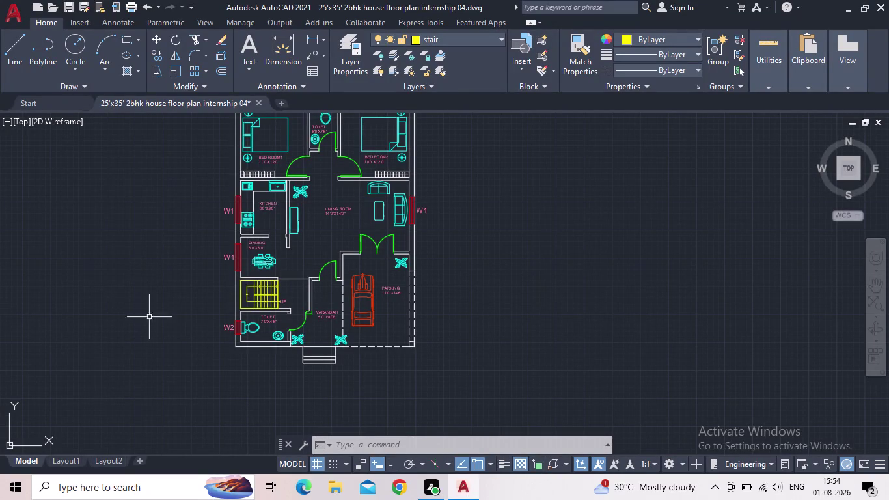
Pan around the house floor plan, then bring up the list of its ten layers.
middle_drag(149, 283, 160, 337)
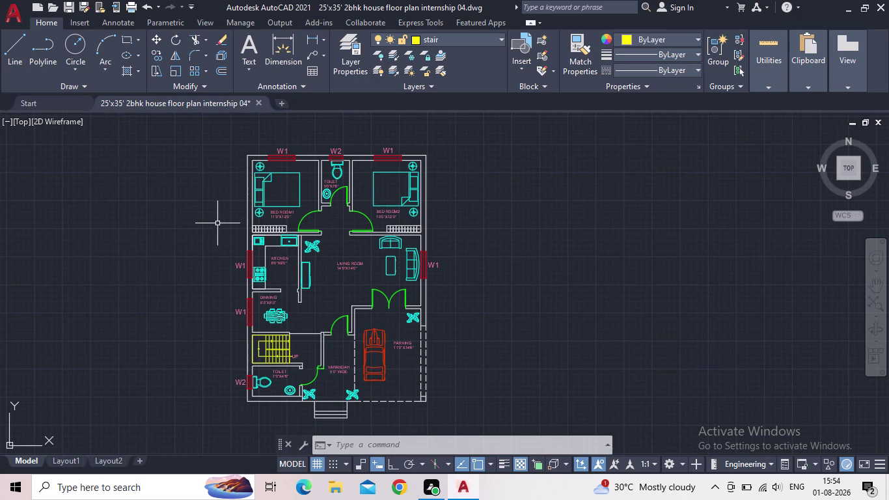
scroll(up, 3)
scroll(down, 3)
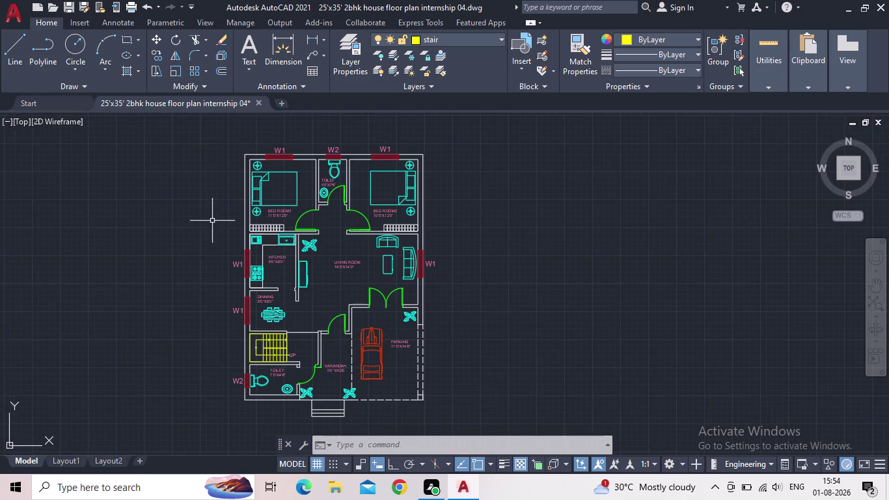
middle_drag(212, 217, 240, 262)
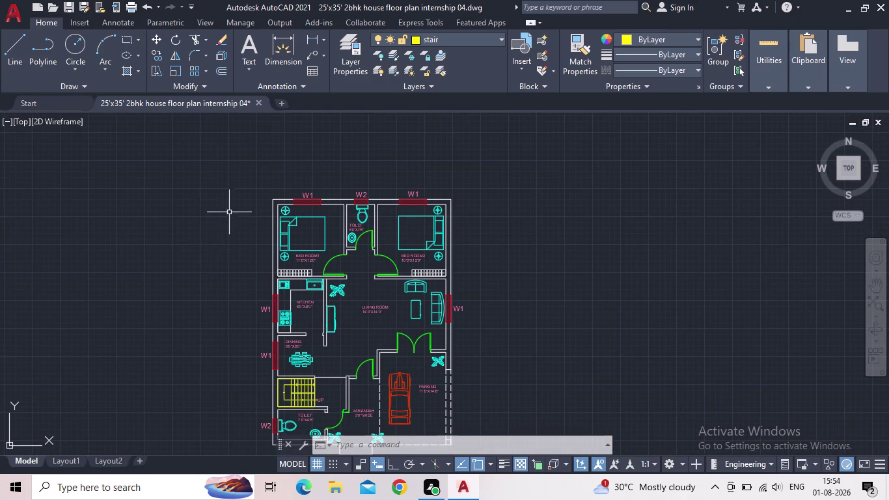
middle_drag(168, 330, 232, 300)
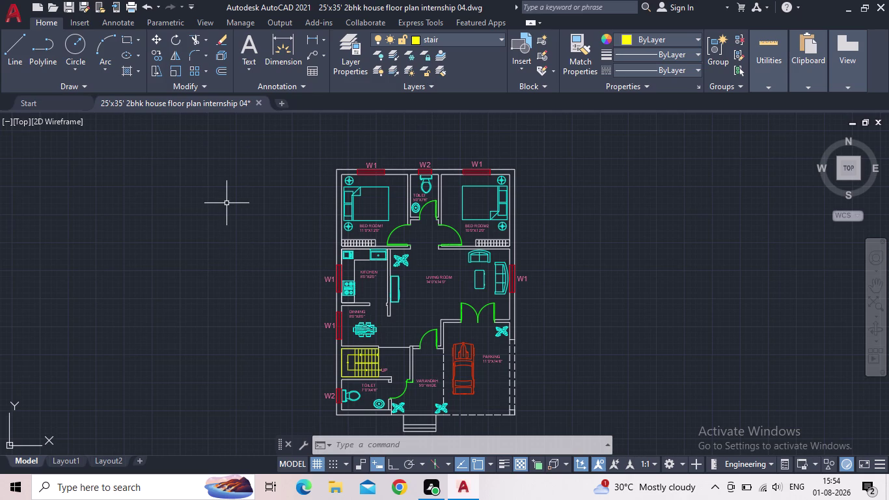
middle_drag(233, 241, 229, 272)
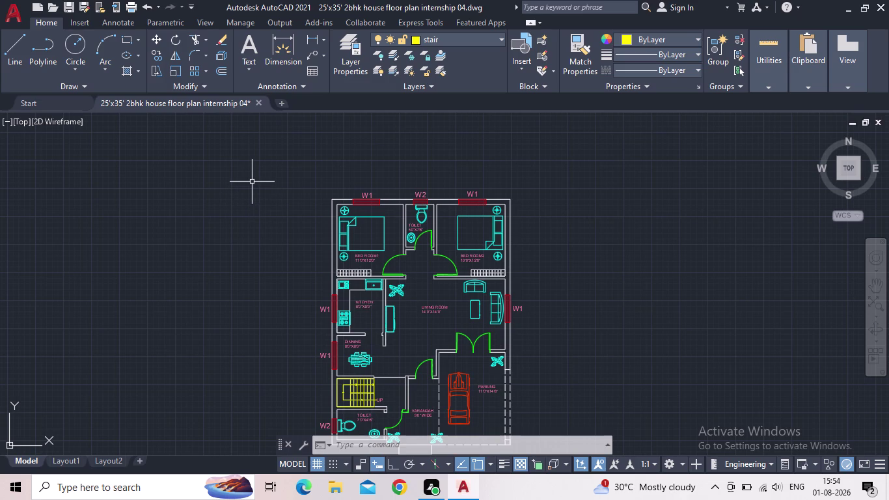
middle_drag(244, 207, 253, 160)
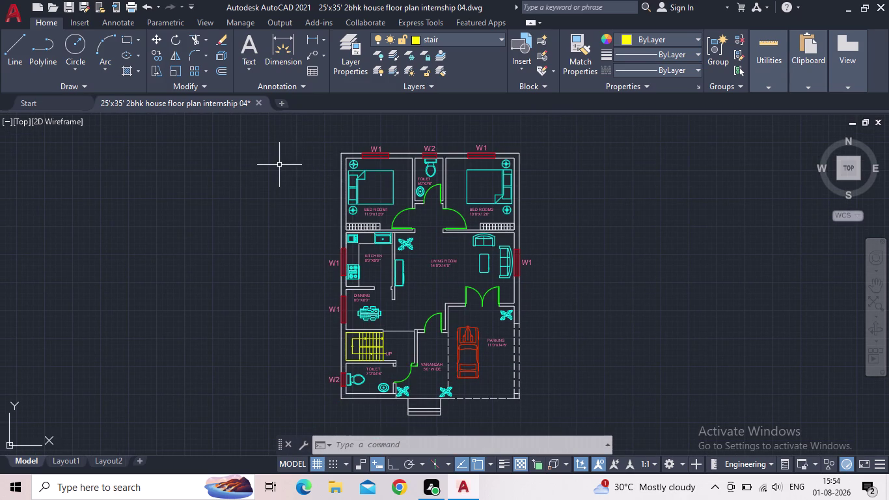
middle_drag(298, 157, 213, 187)
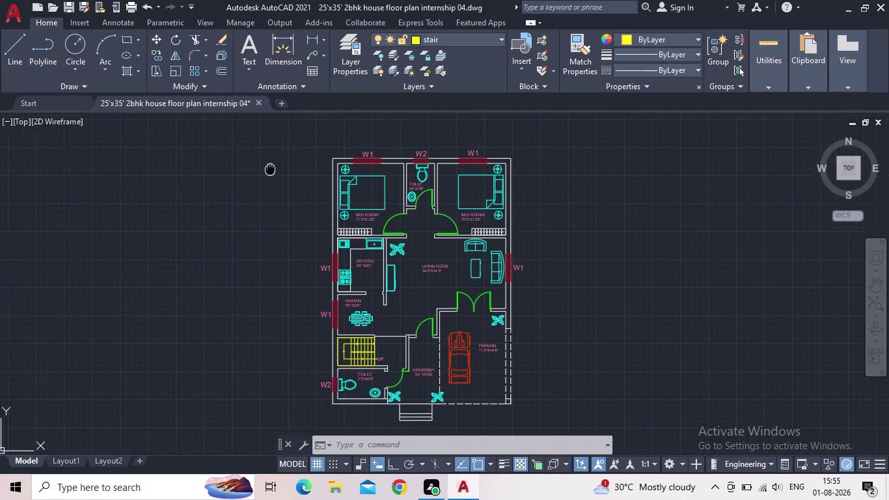
middle_drag(213, 188, 186, 196)
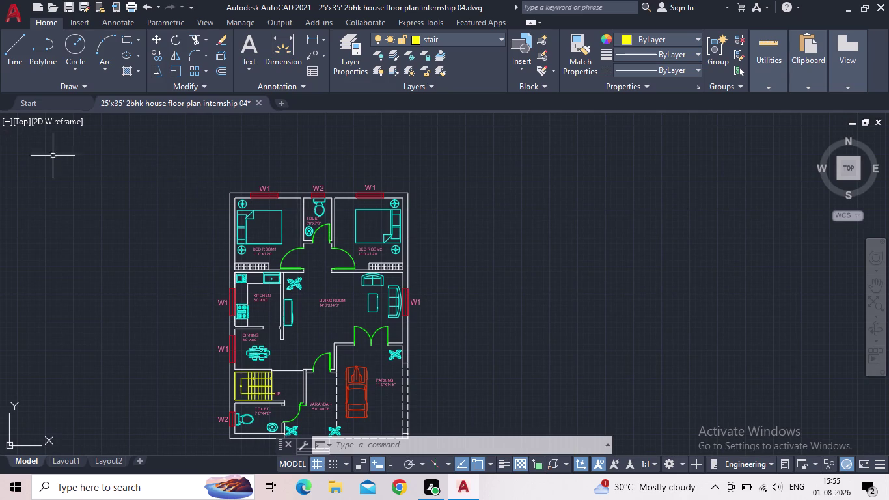
middle_drag(244, 336, 224, 246)
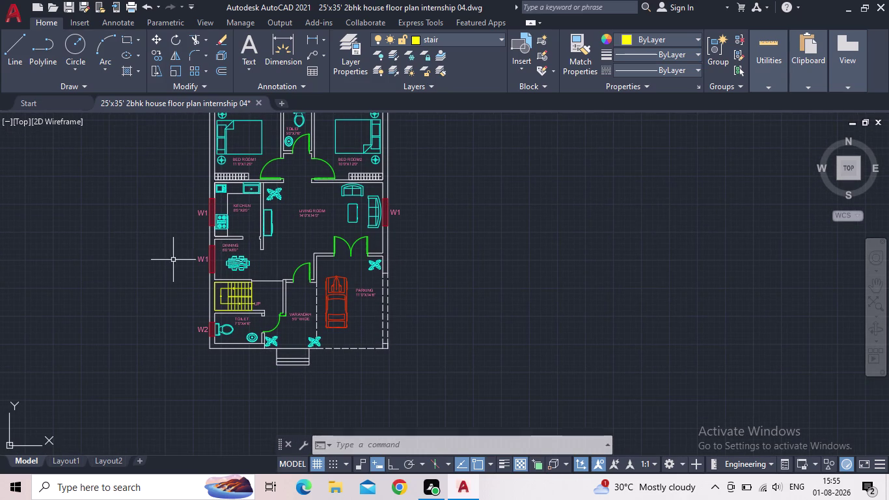
middle_drag(172, 265, 188, 283)
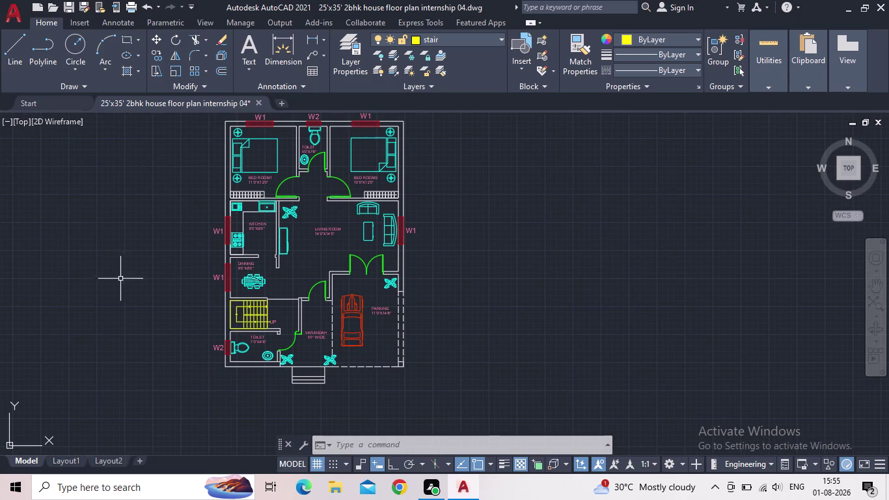
middle_drag(119, 262, 127, 308)
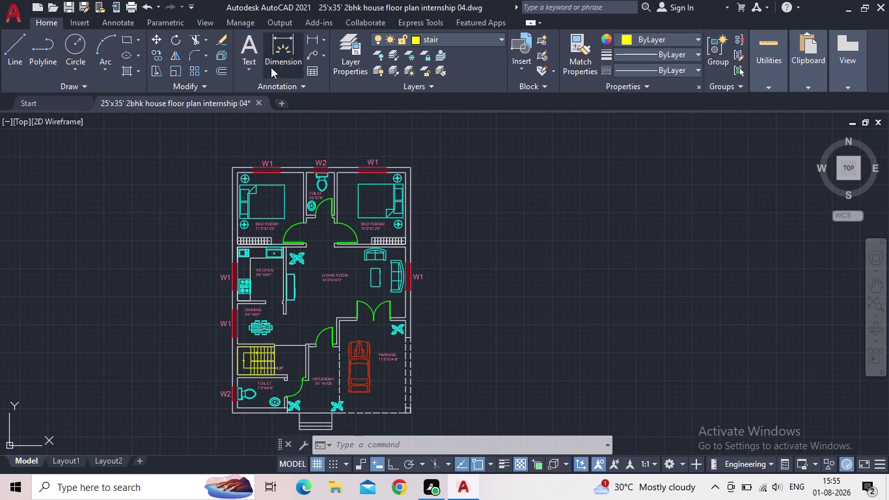
click(335, 72)
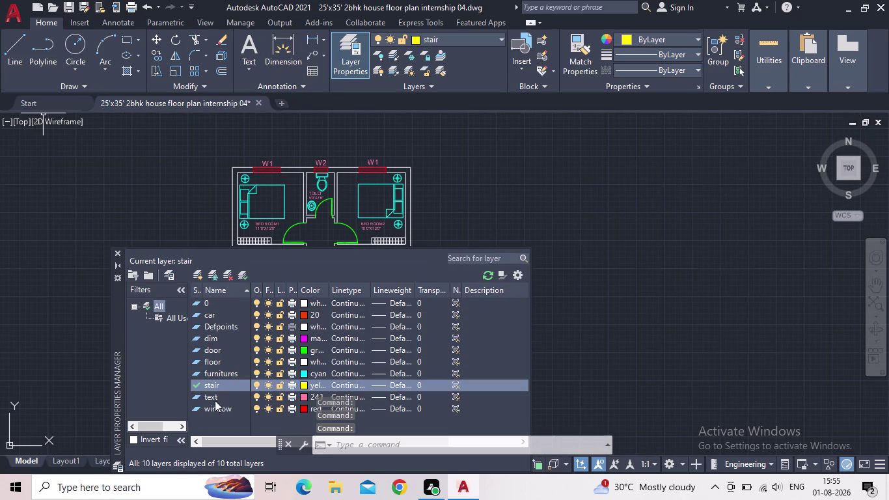
Make dim the current layer and close the Layer Properties Manager.
double_click(198, 337)
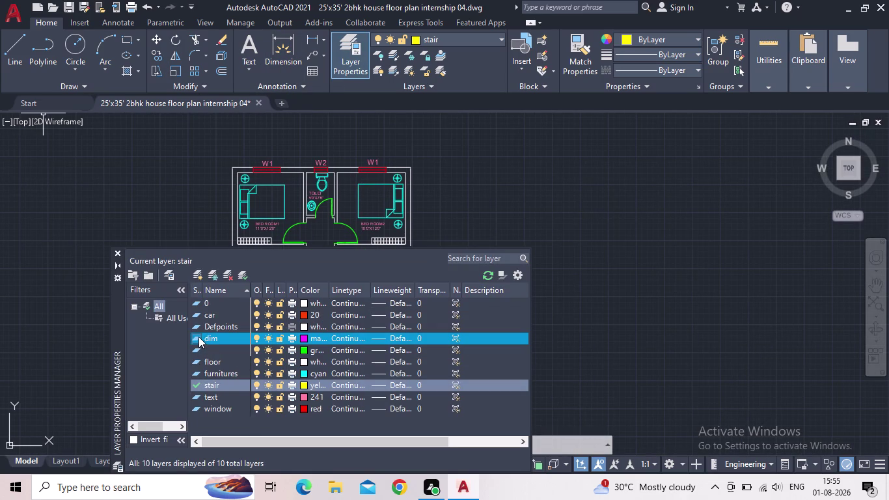
click(118, 253)
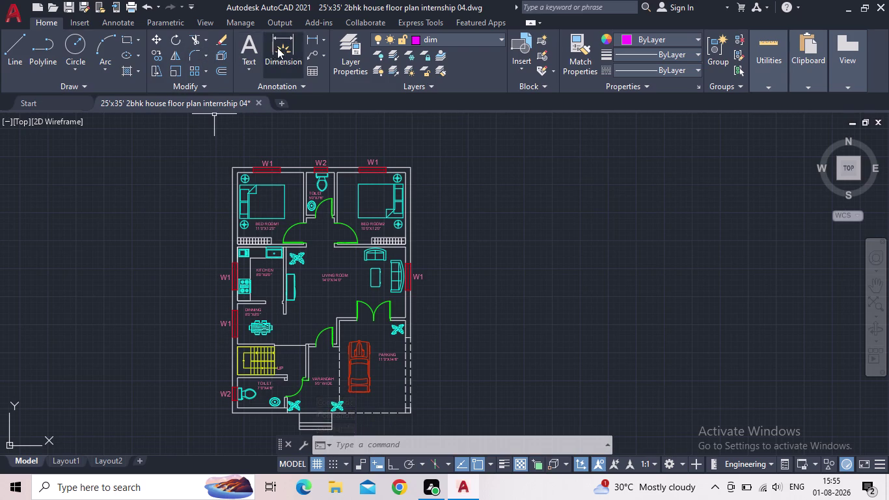
Place a 2' linear dimension to the left of the toilet's W2 window.
click(308, 38)
middle_drag(241, 329, 326, 215)
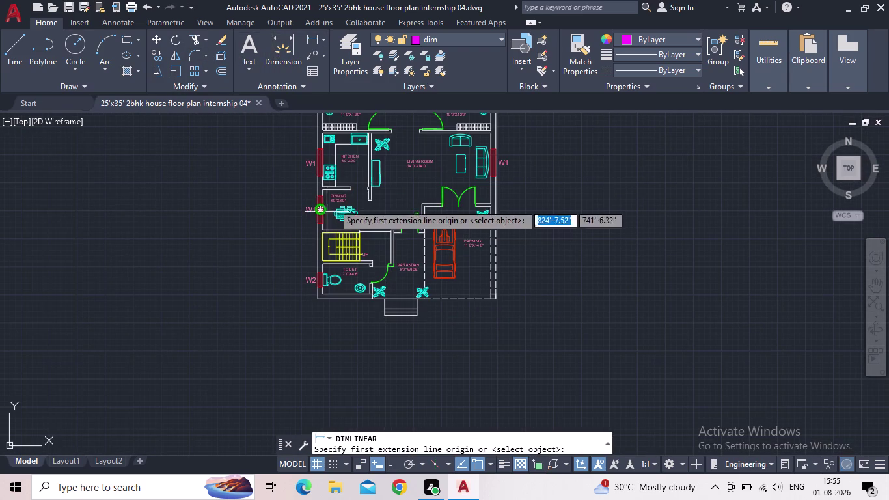
scroll(up, 3)
scroll(up, 3)
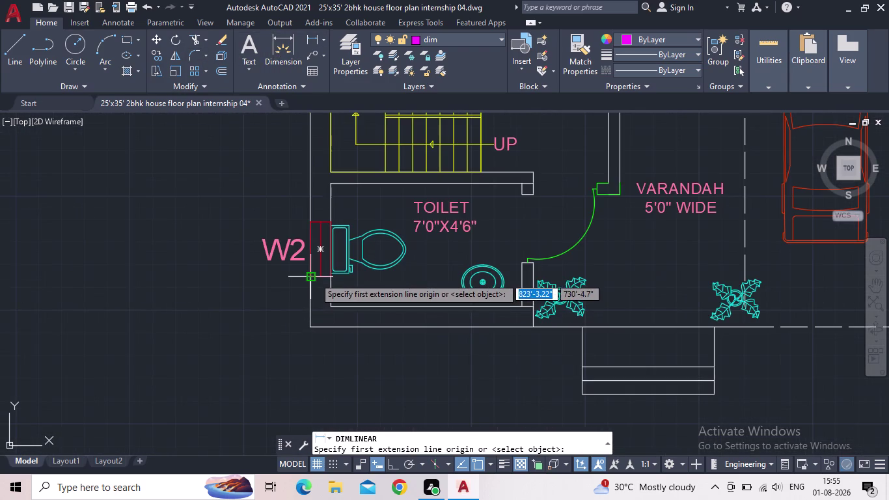
click(312, 279)
click(310, 224)
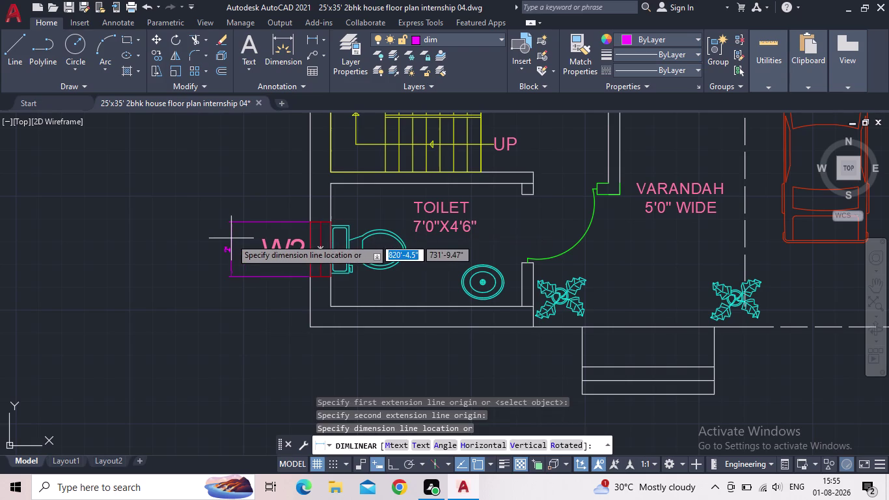
click(232, 238)
scroll(up, 3)
scroll(down, 3)
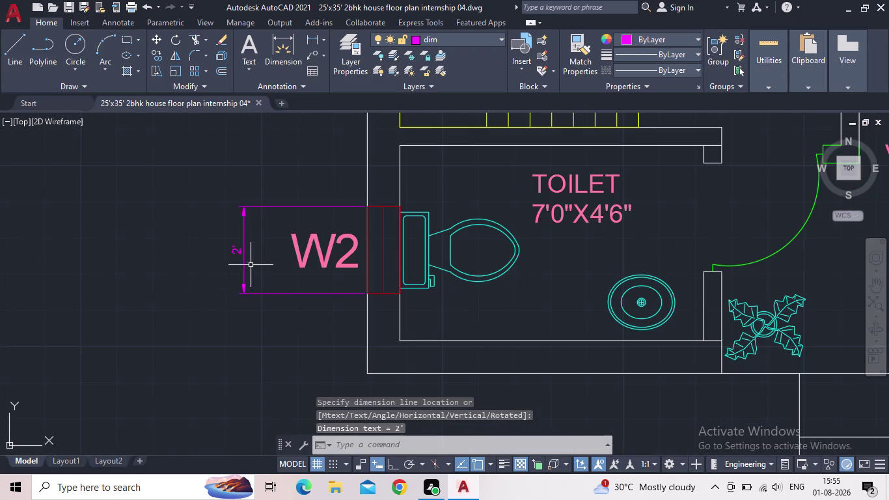
middle_drag(252, 265, 216, 280)
scroll(down, 3)
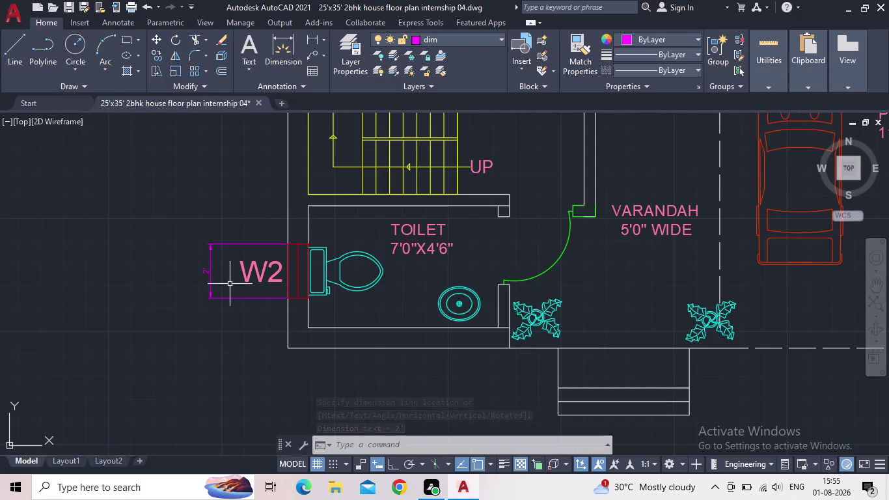
Give the ISO-25 dimension style a 4" text height and make it current.
key(d)
key(Return)
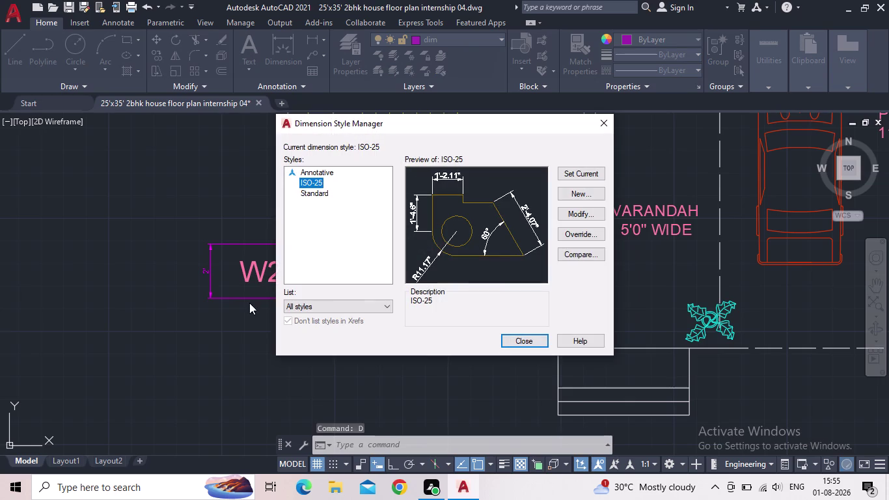
click(584, 213)
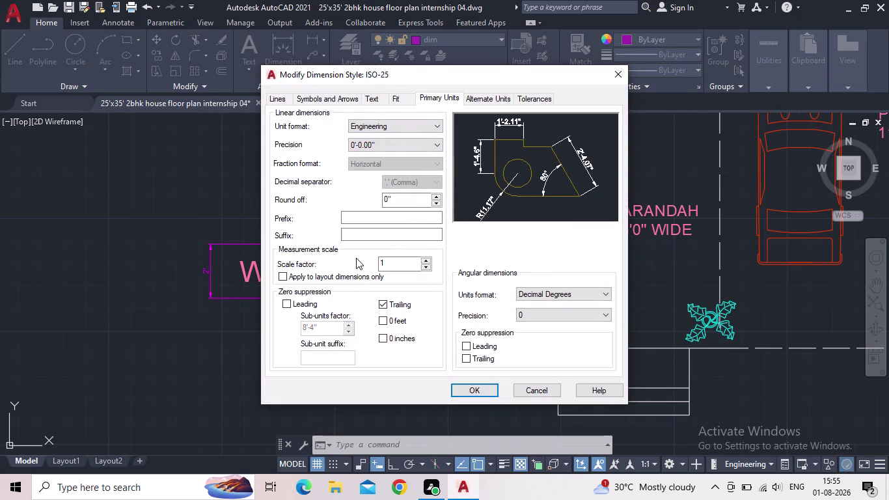
click(376, 98)
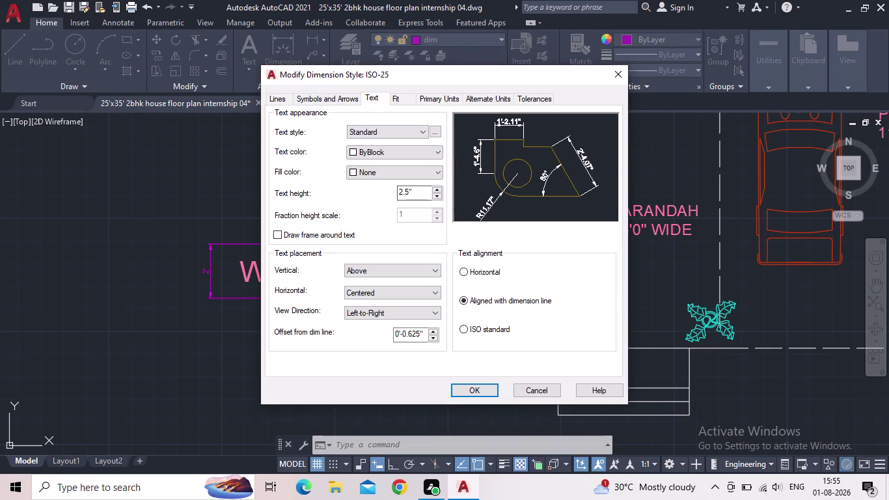
drag(416, 189, 371, 190)
key(4)
key(shift+quotedbl)
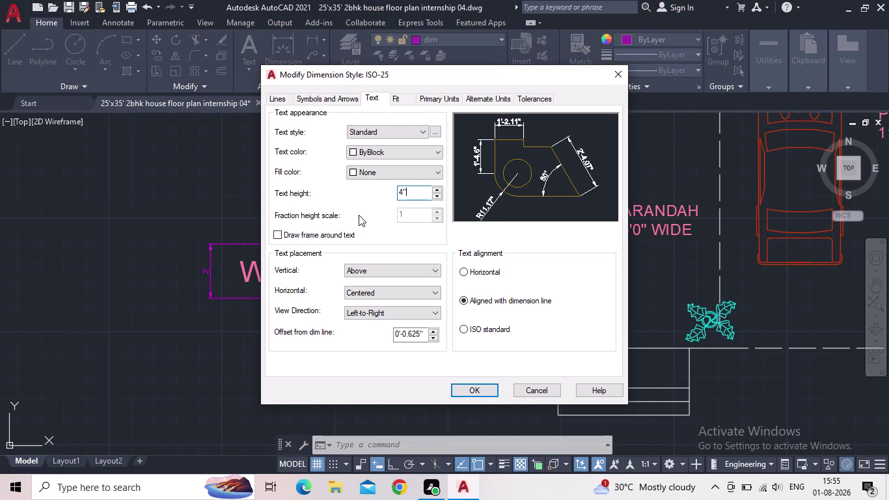